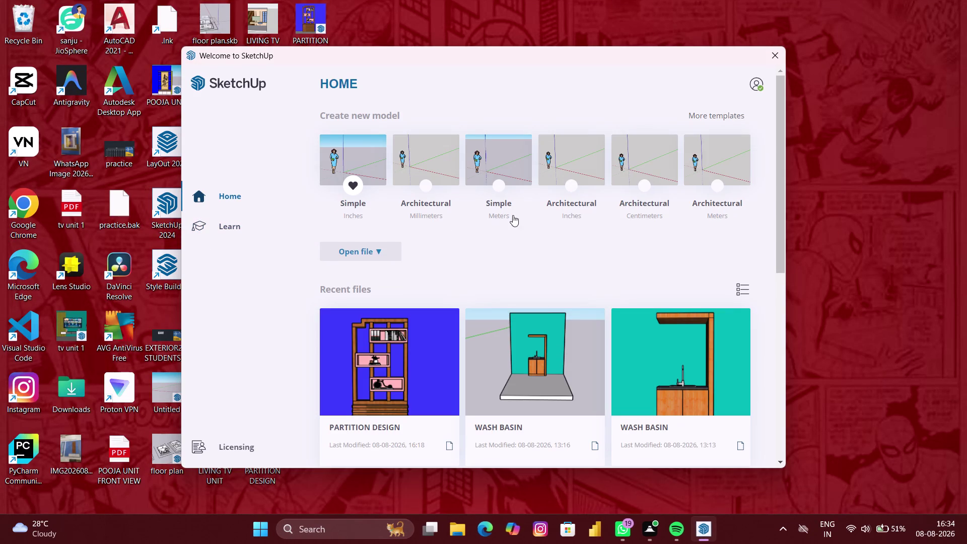
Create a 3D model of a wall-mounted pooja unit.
scroll(down, 3)
scroll(up, 3)
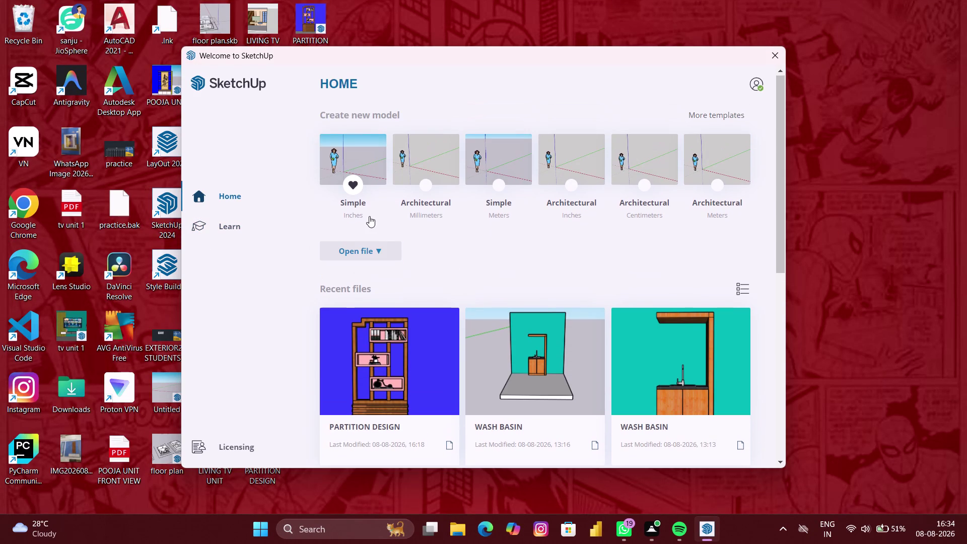